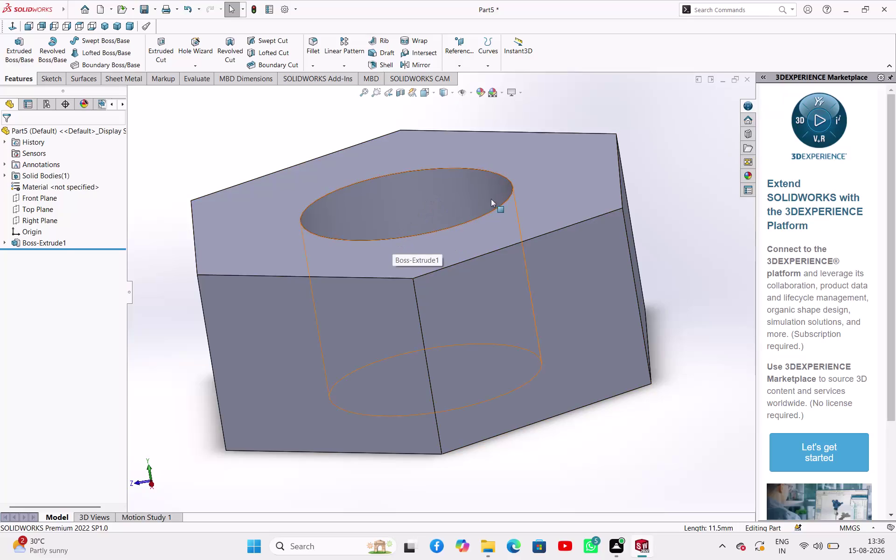
Open a new sketch on the hex nut's top face.
click(590, 186)
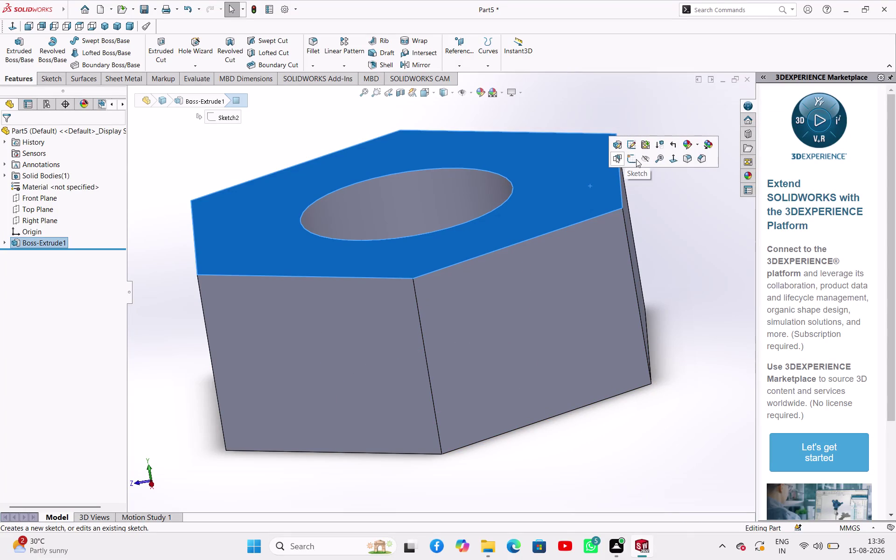
click(637, 159)
click(110, 40)
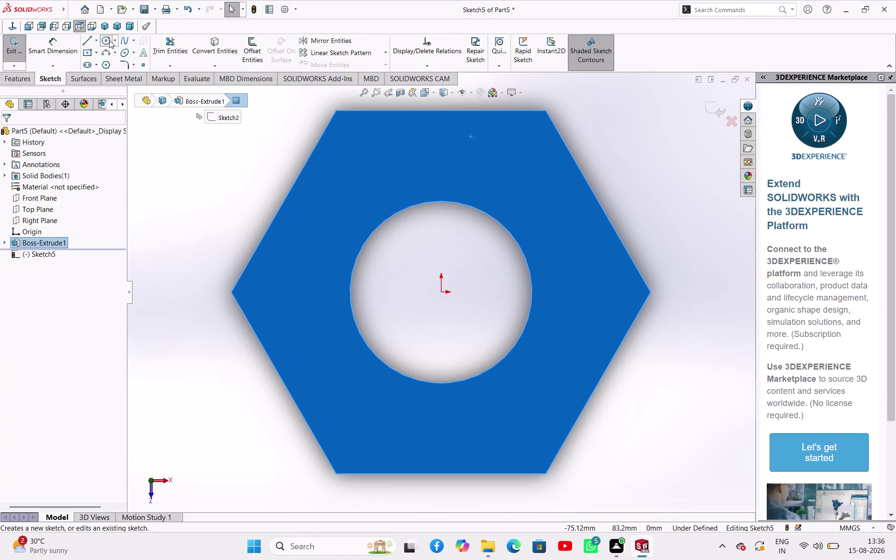
Draw a 75 mm radius circle at the origin touching the hexagon's flats, then orbit the view.
click(443, 292)
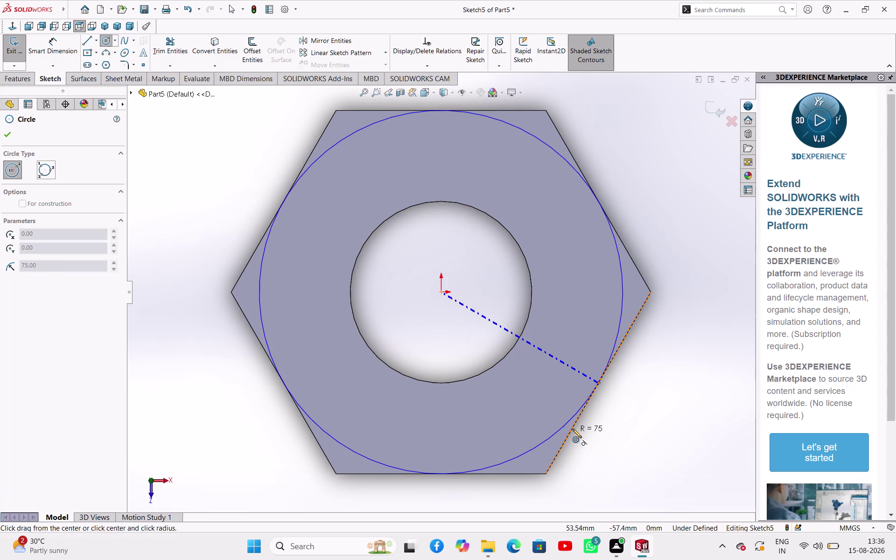
click(574, 428)
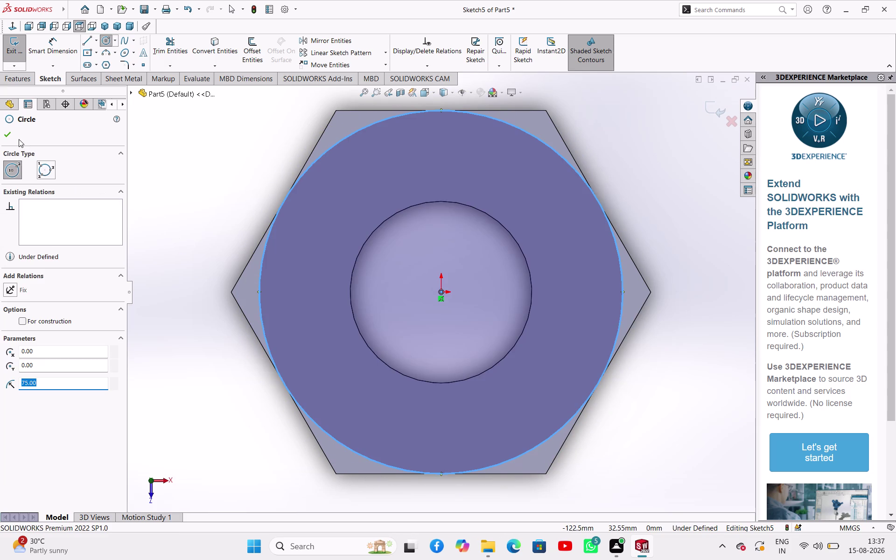
click(4, 134)
middle_drag(195, 220, 200, 207)
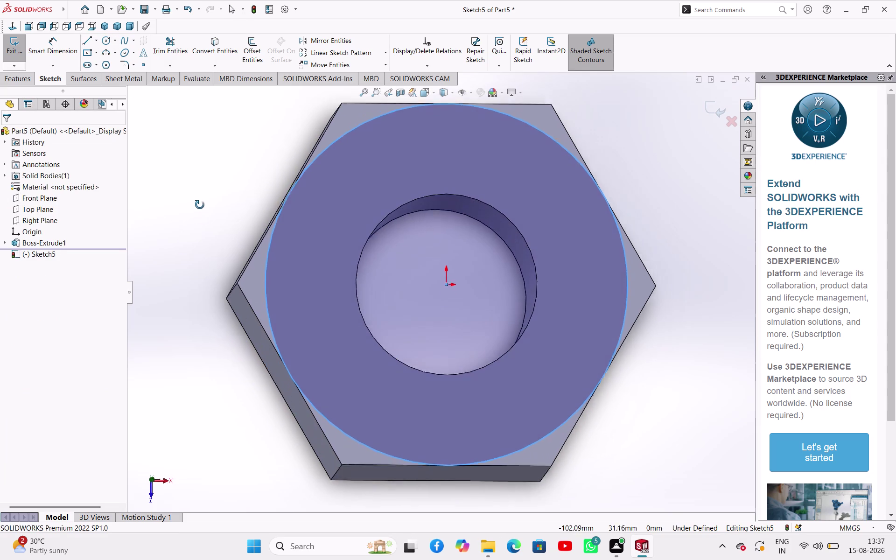
middle_drag(200, 208, 232, 161)
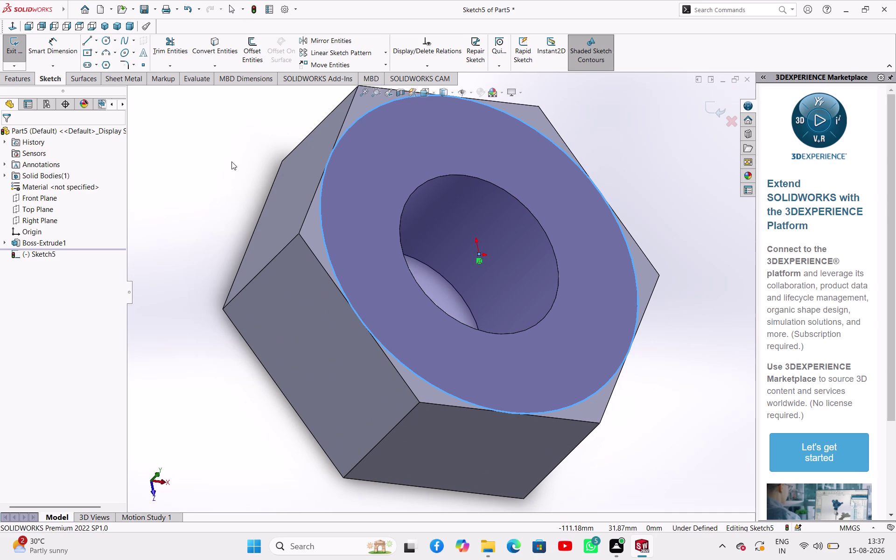
click(17, 56)
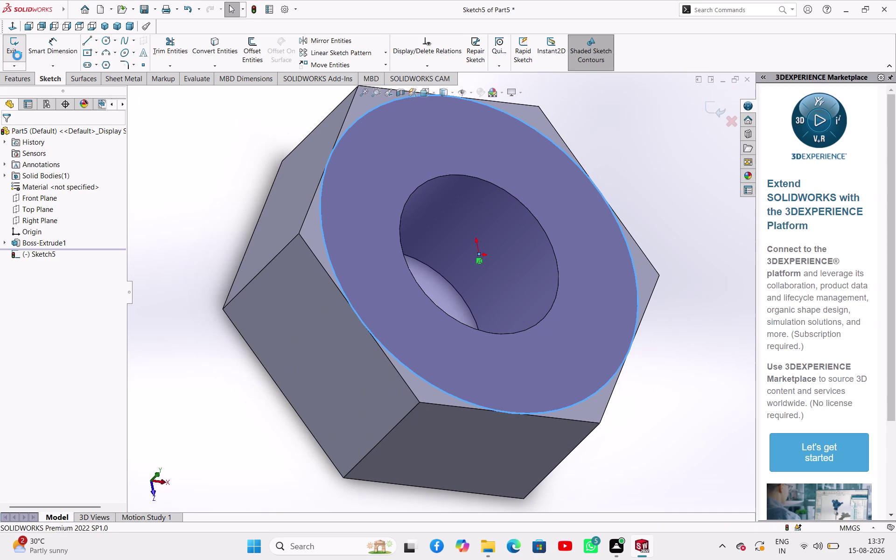
Preview a mid-plane extruded cut from the circle sketch at 37 mm depth.
click(166, 45)
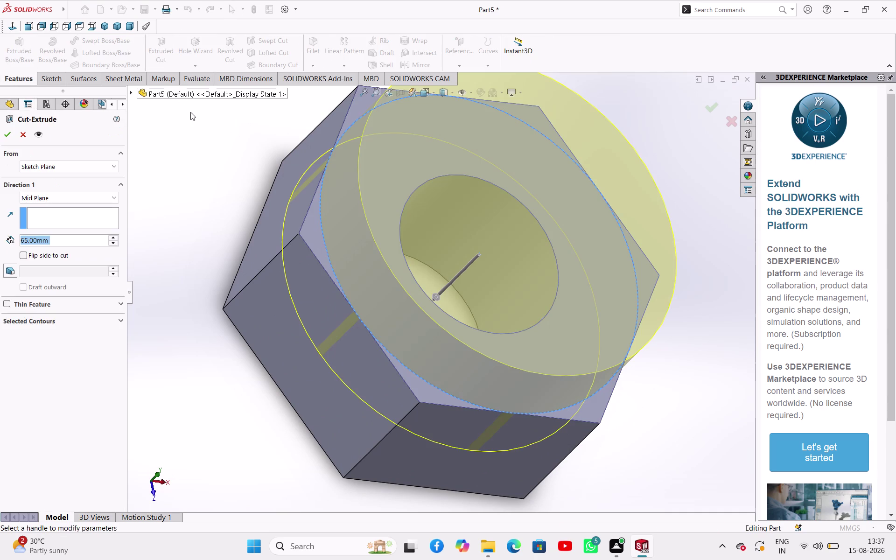
middle_drag(530, 329, 538, 251)
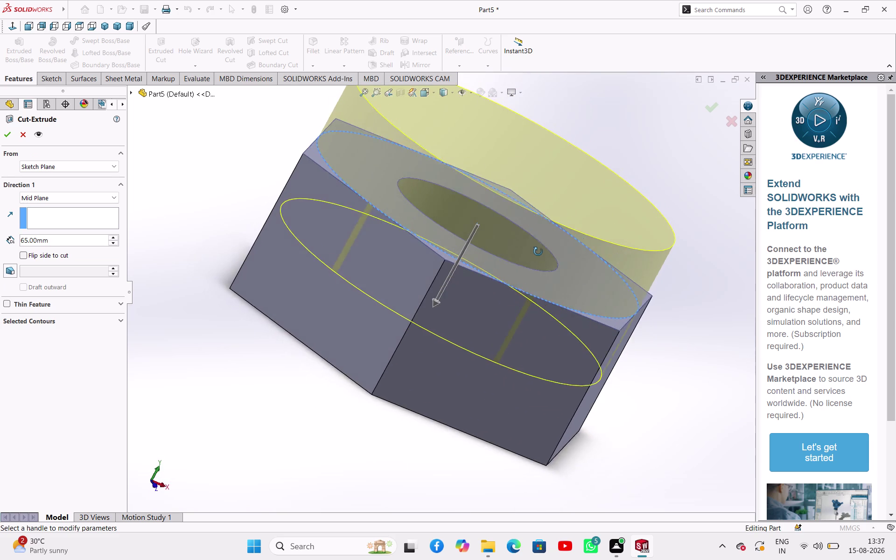
middle_drag(538, 251, 524, 267)
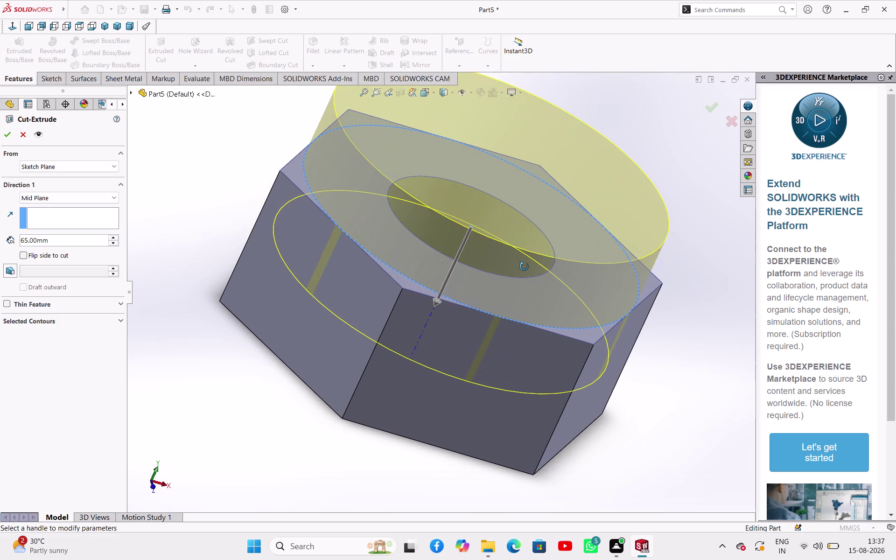
middle_drag(525, 267, 512, 271)
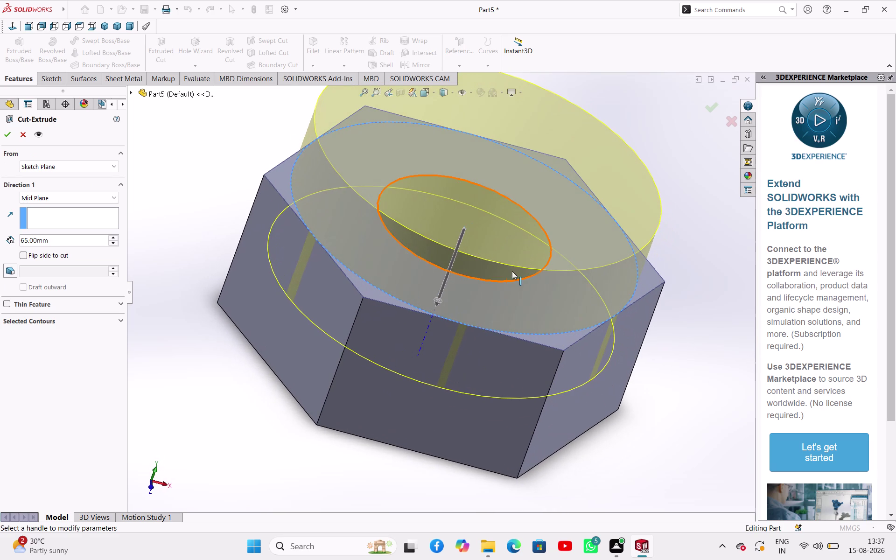
drag(440, 303, 446, 288)
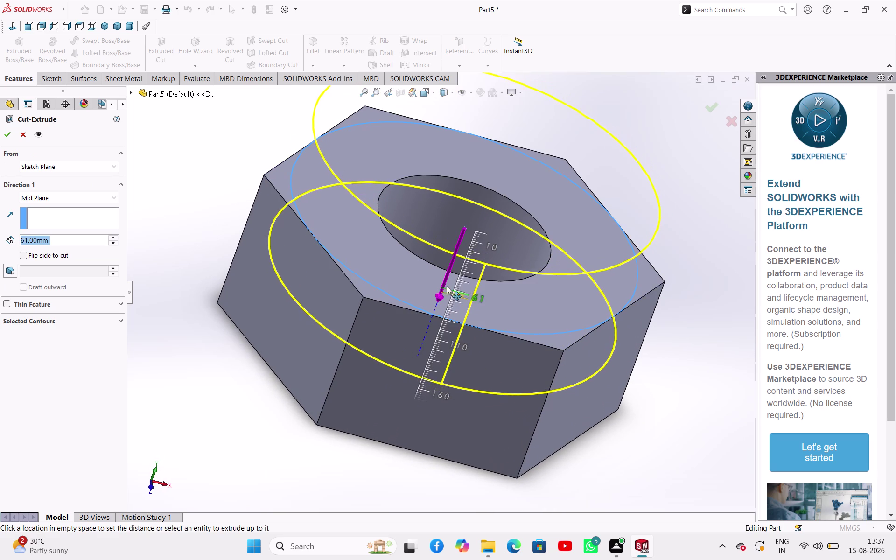
drag(445, 288, 458, 265)
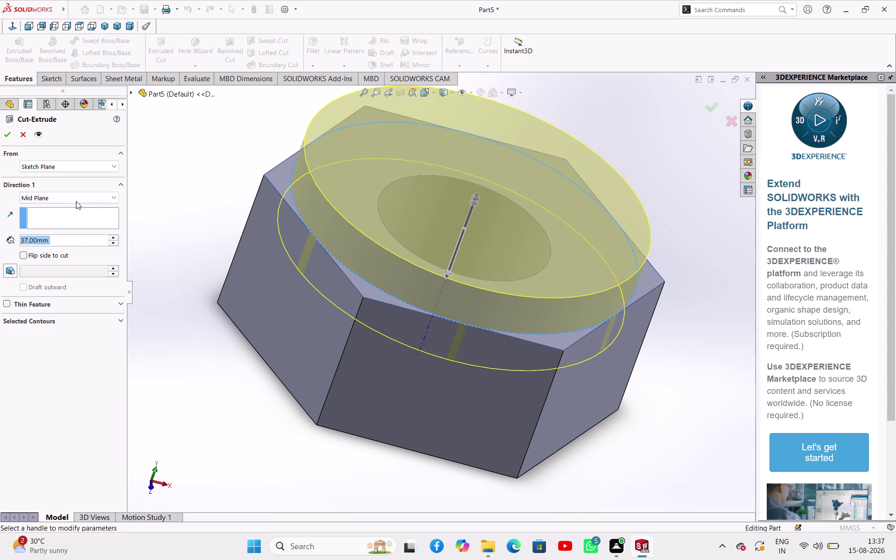
Switch the cut's end condition to Blind and drag the depth down to about 2 mm.
click(82, 198)
click(31, 208)
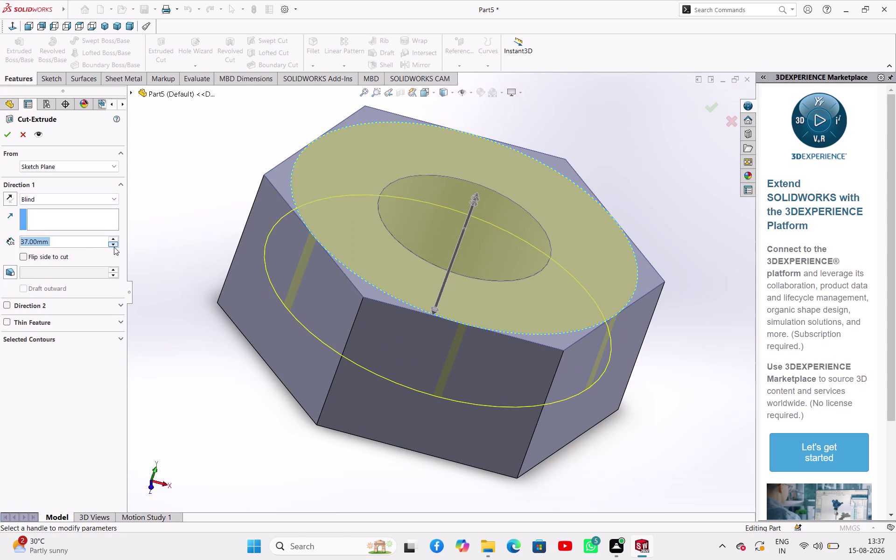
drag(436, 312, 438, 301)
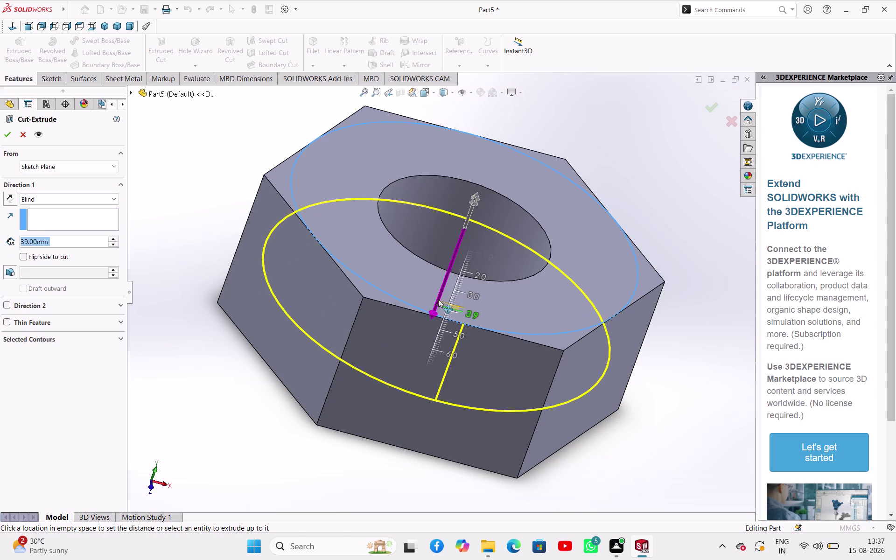
drag(438, 301, 460, 231)
middle_drag(257, 280, 297, 252)
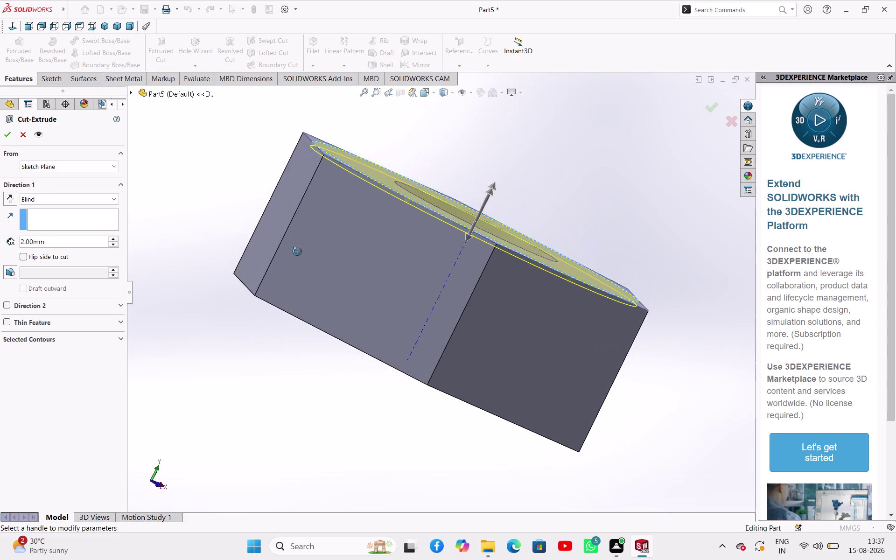
middle_drag(298, 251, 276, 258)
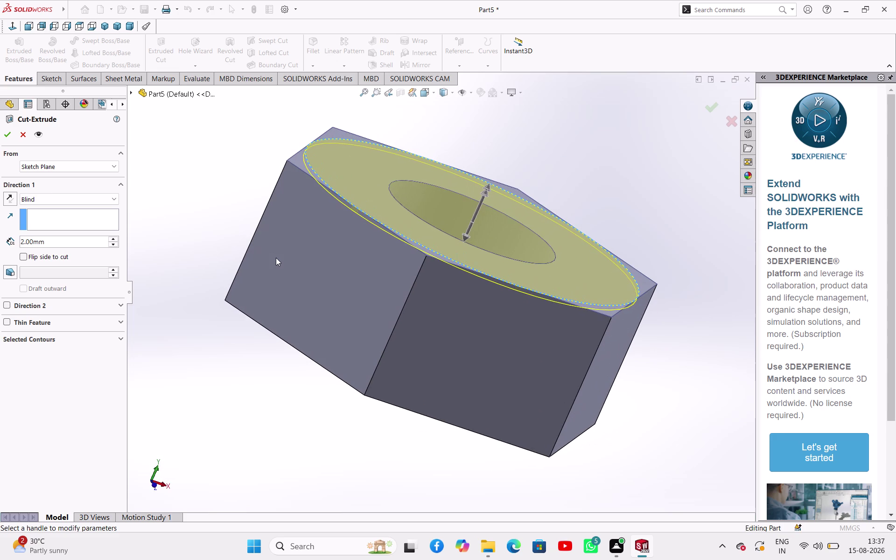
Flip the side to cut, deepen it to 9 mm, apply it, then undo.
click(21, 259)
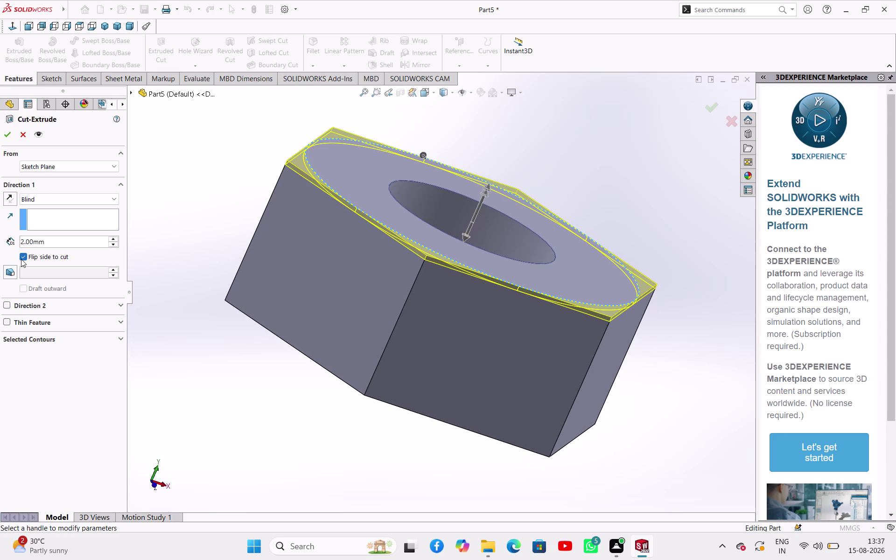
drag(470, 238, 467, 244)
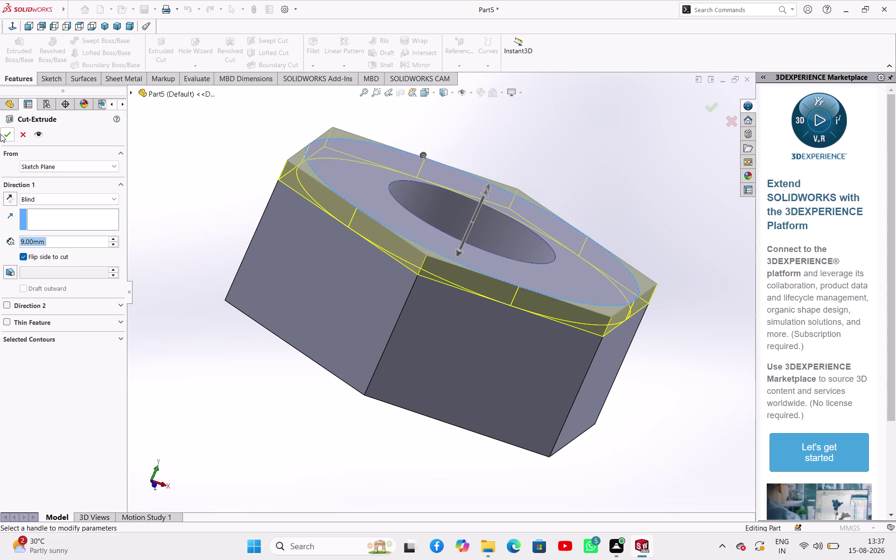
click(2, 134)
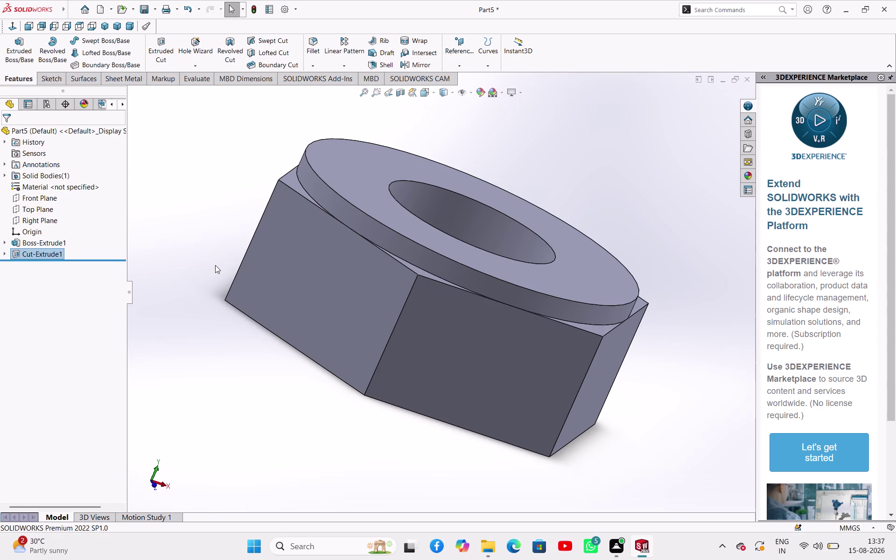
key(ctrl+z)
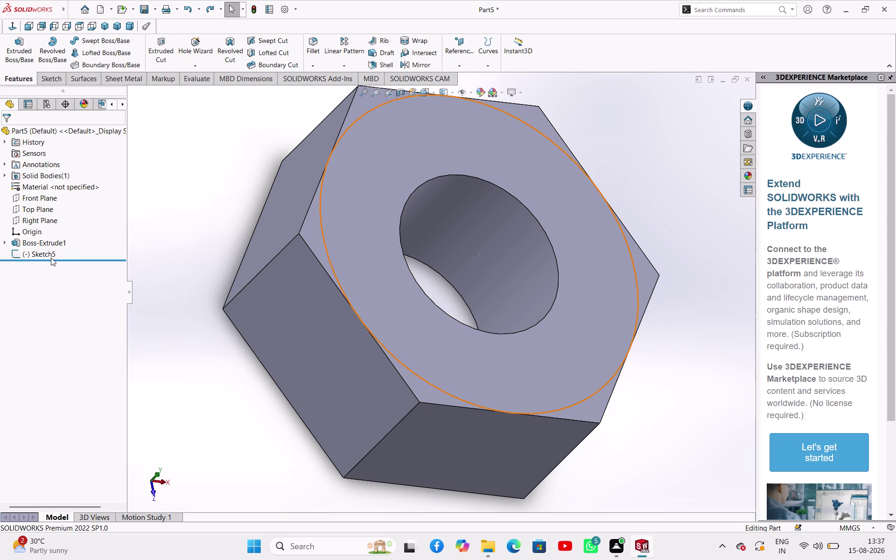
Edit the circle sketch (Sketch5) from the FeatureManager tree and dismiss its context menu.
click(51, 258)
click(61, 230)
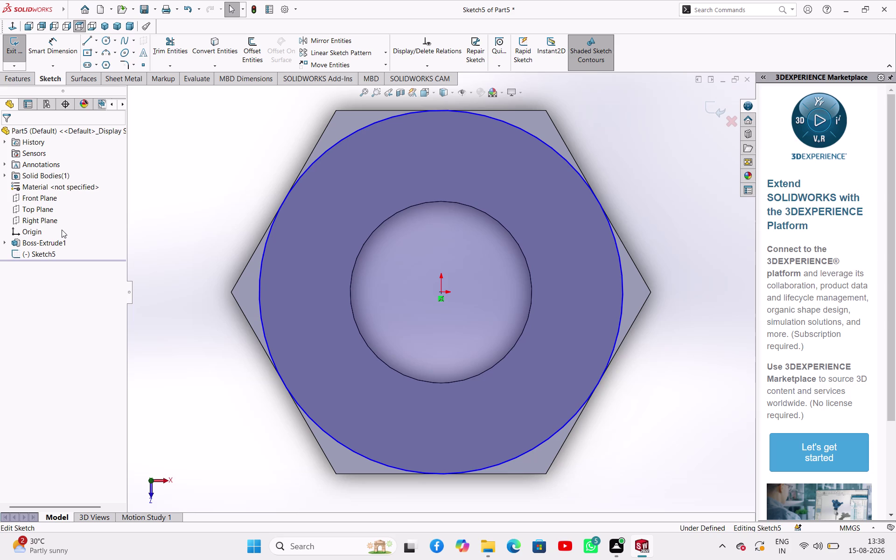
right_click(36, 257)
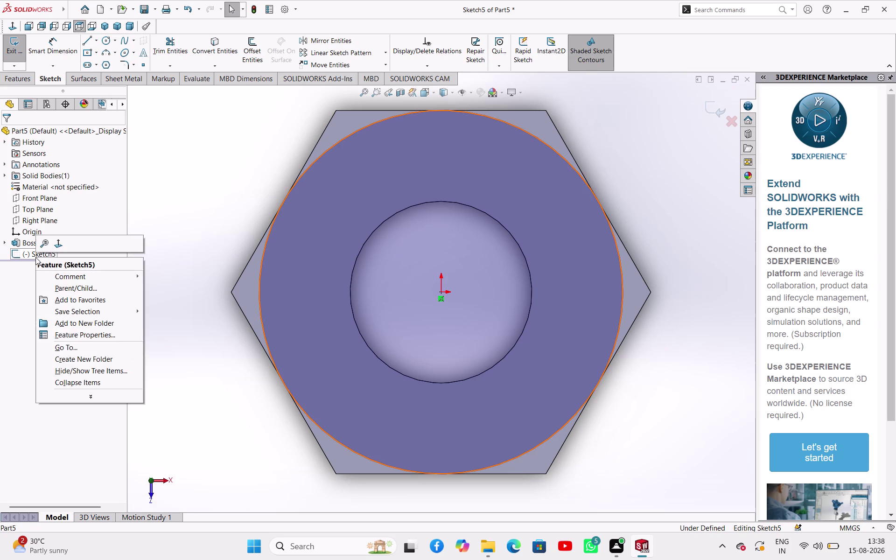
click(276, 152)
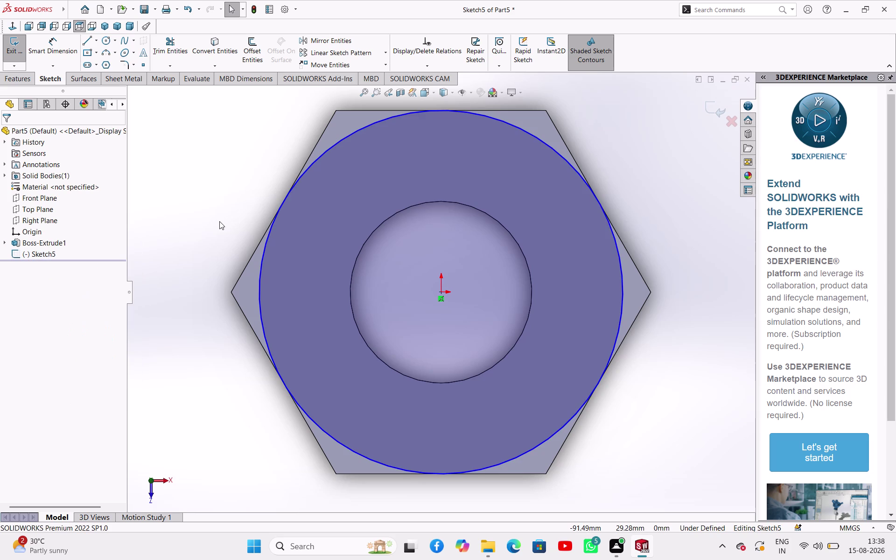